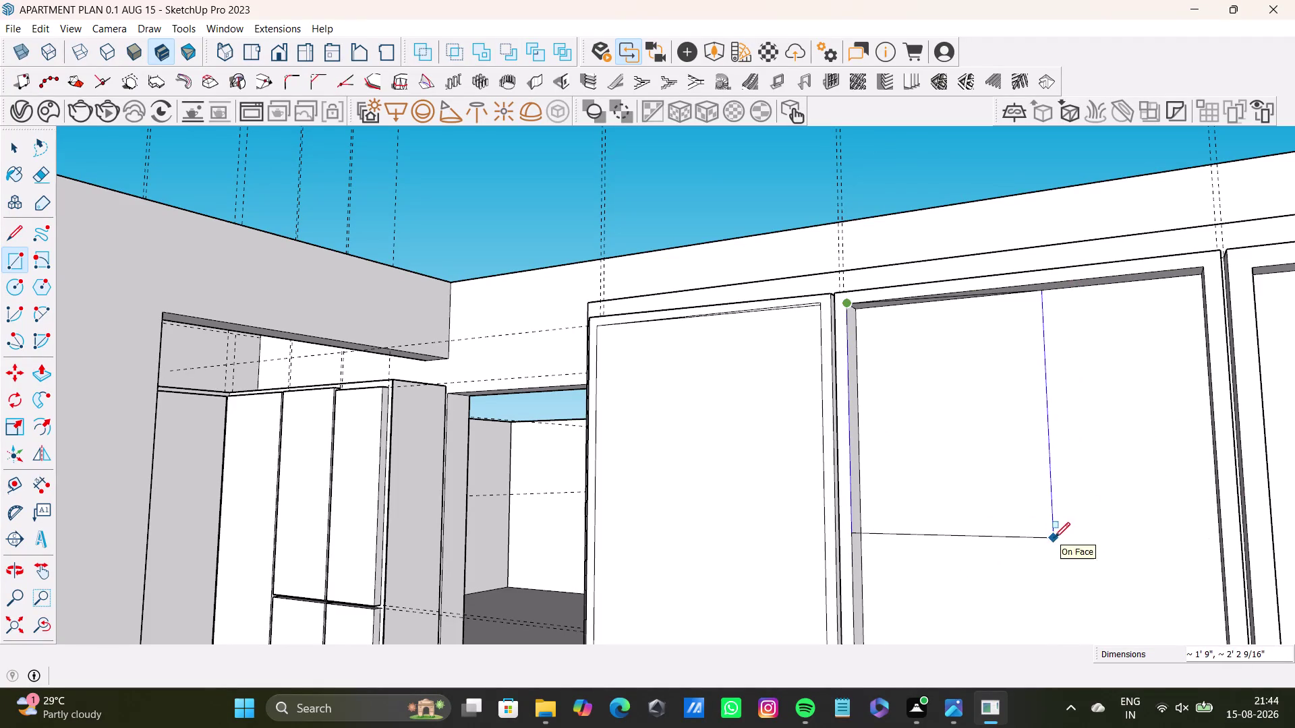
Complete the inset rectangle on the right-hand wardrobe panel face by placing its opposite corner.
click(1225, 625)
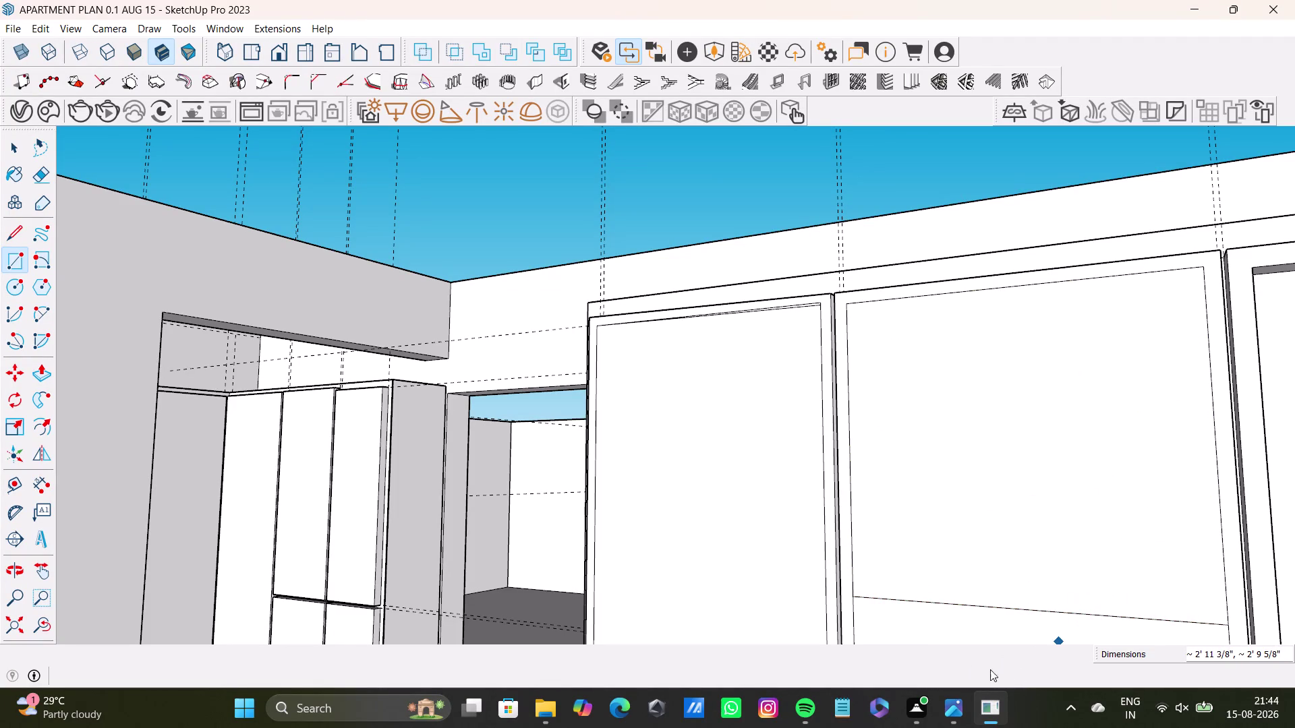